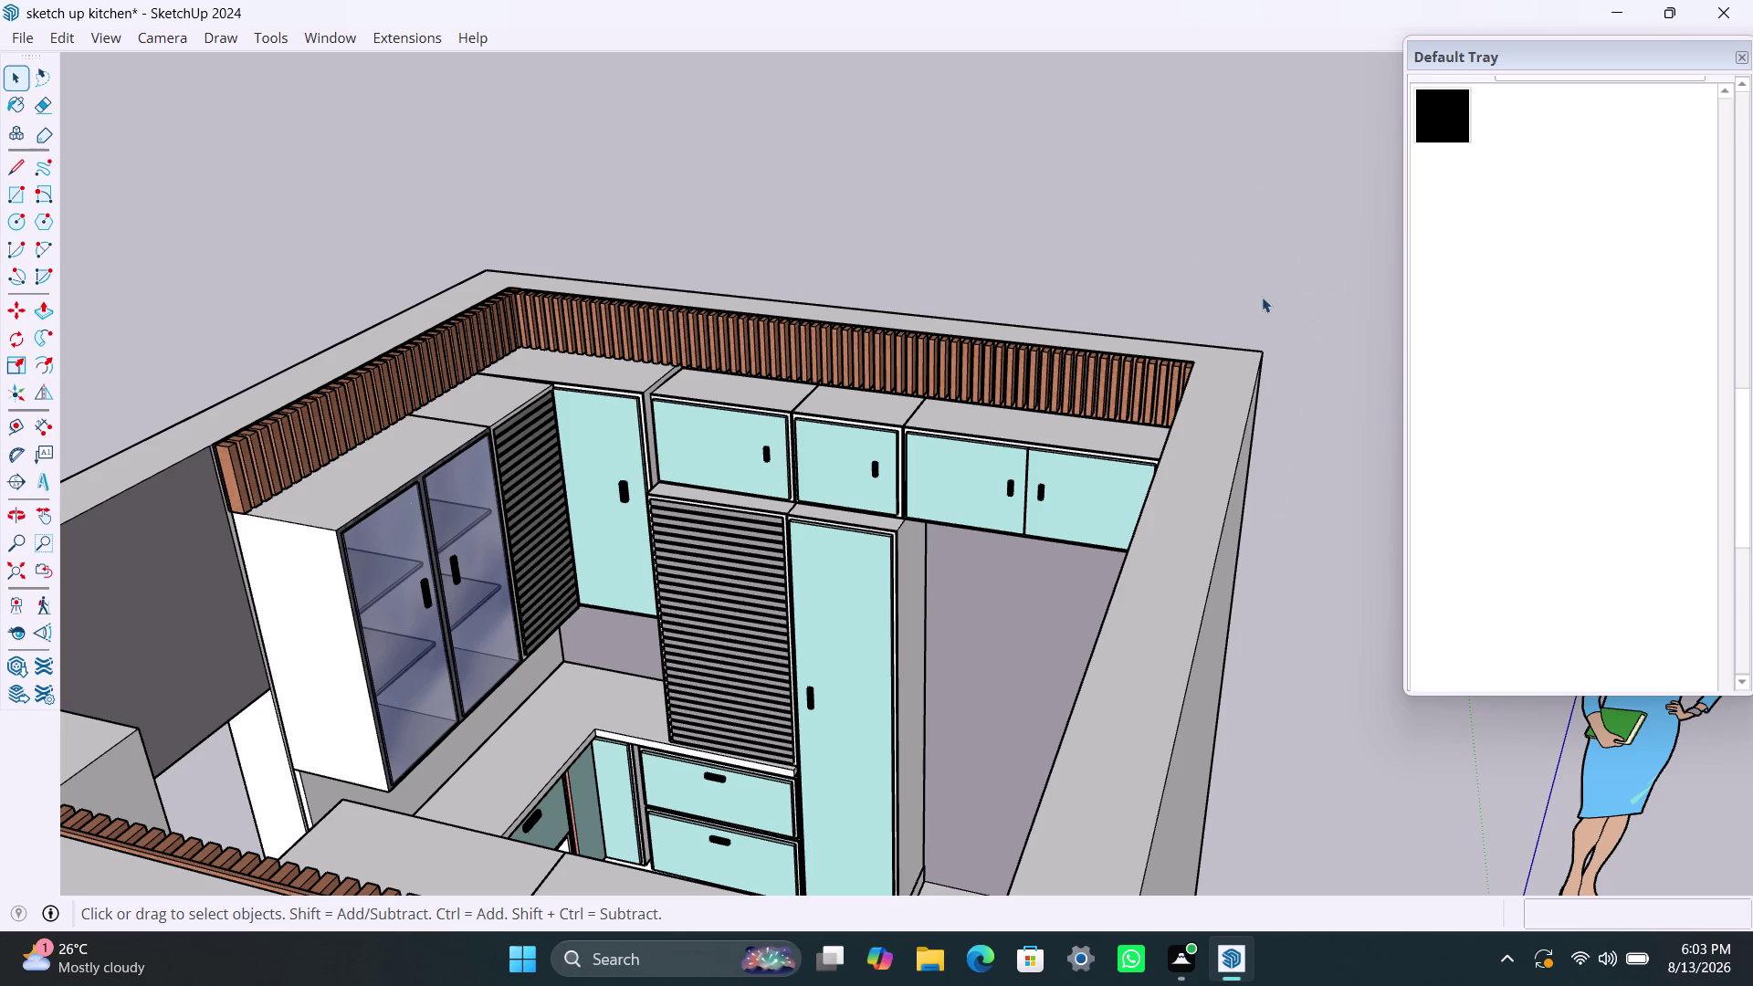
click(1311, 252)
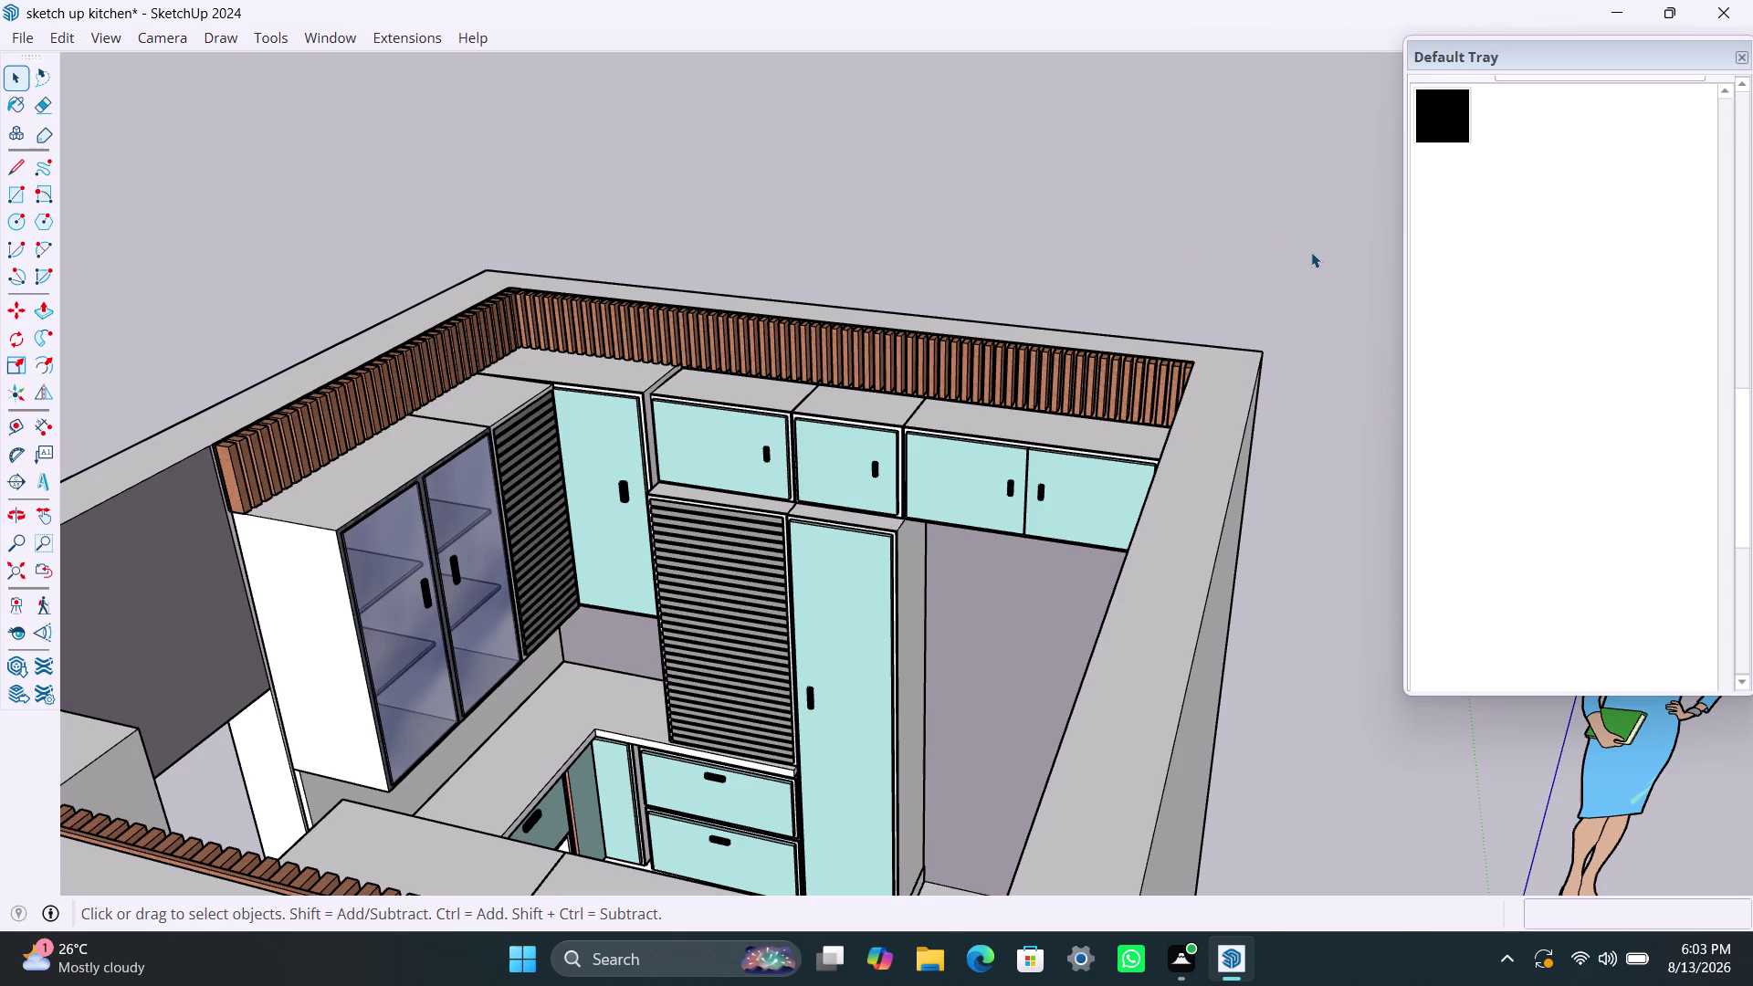
click(1311, 252)
click(1311, 252)
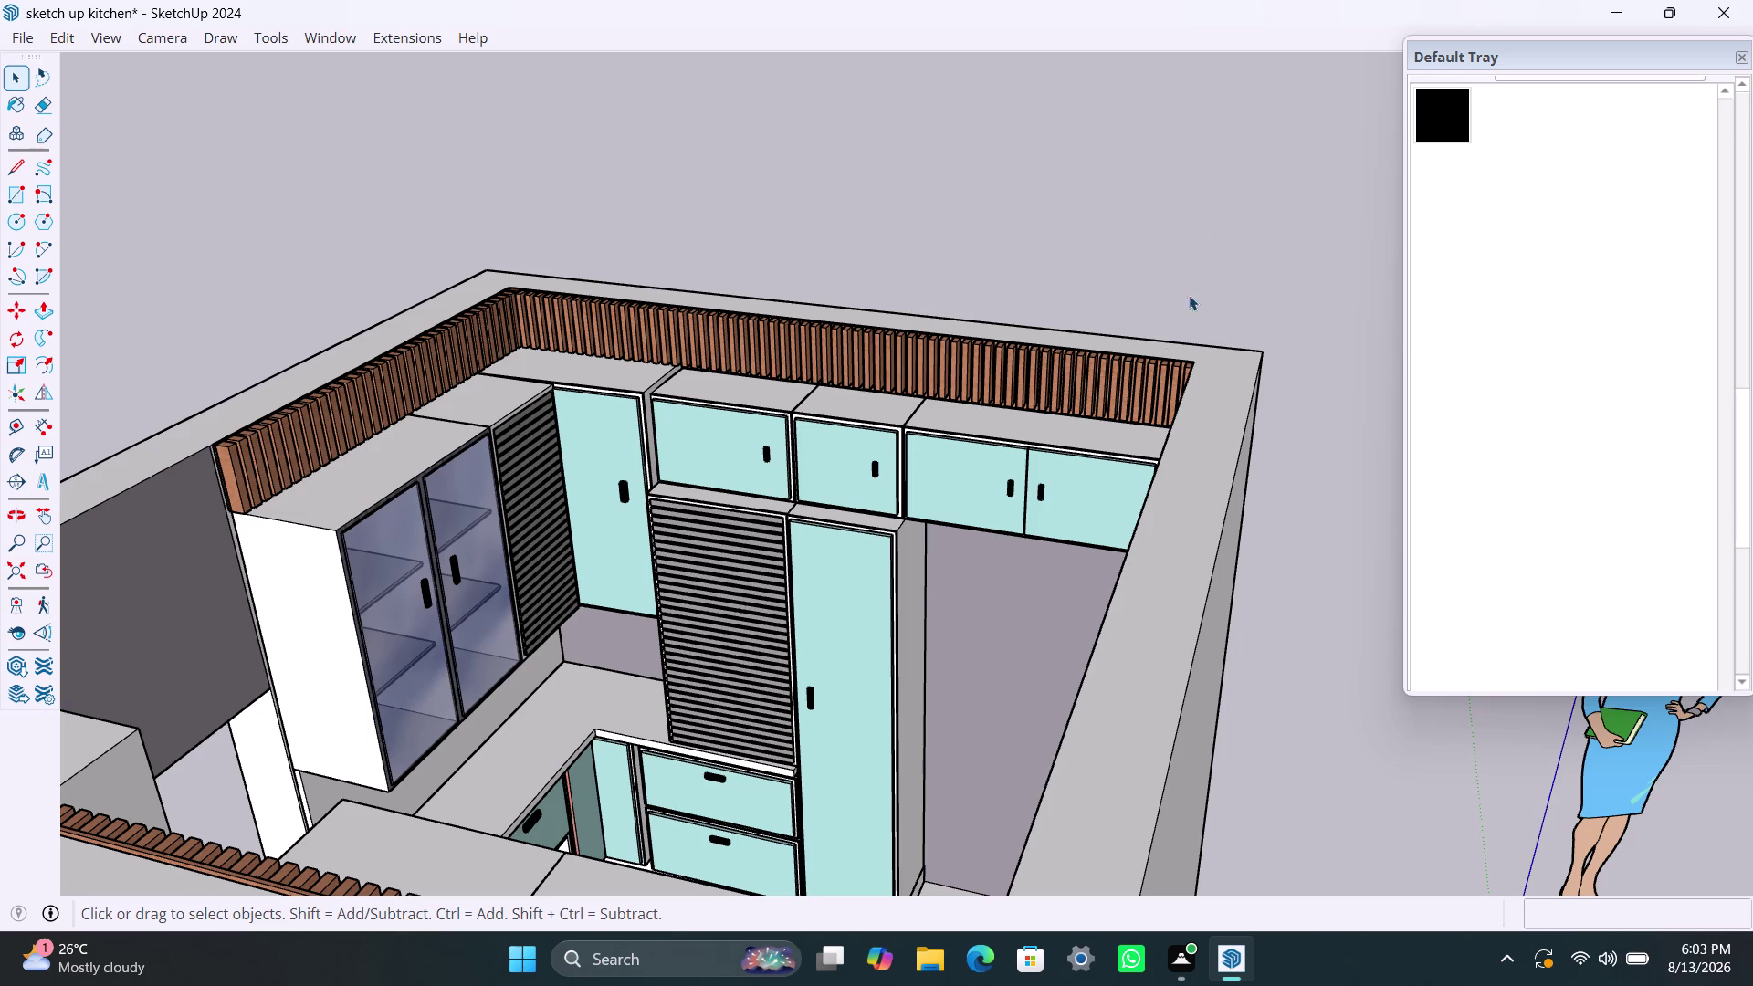